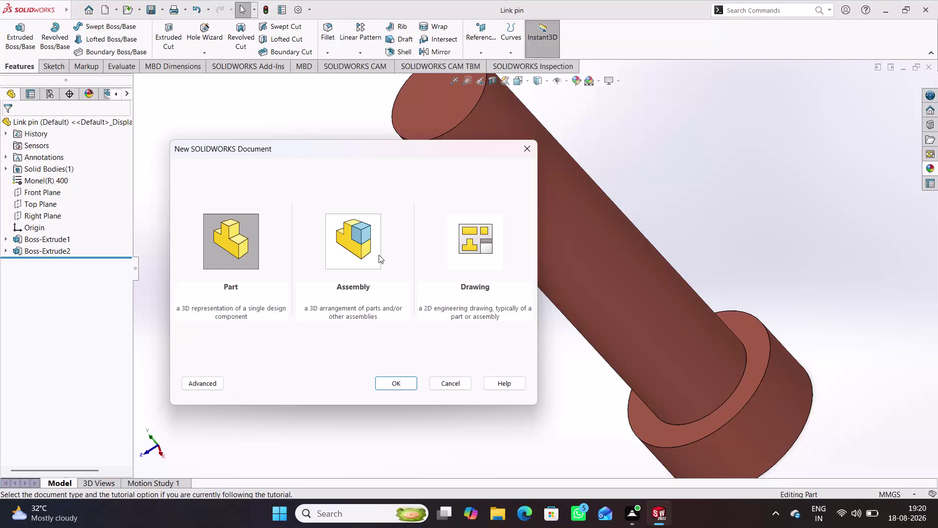
Create a new Assembly document, continuing past the low-memory warning.
key(Right)
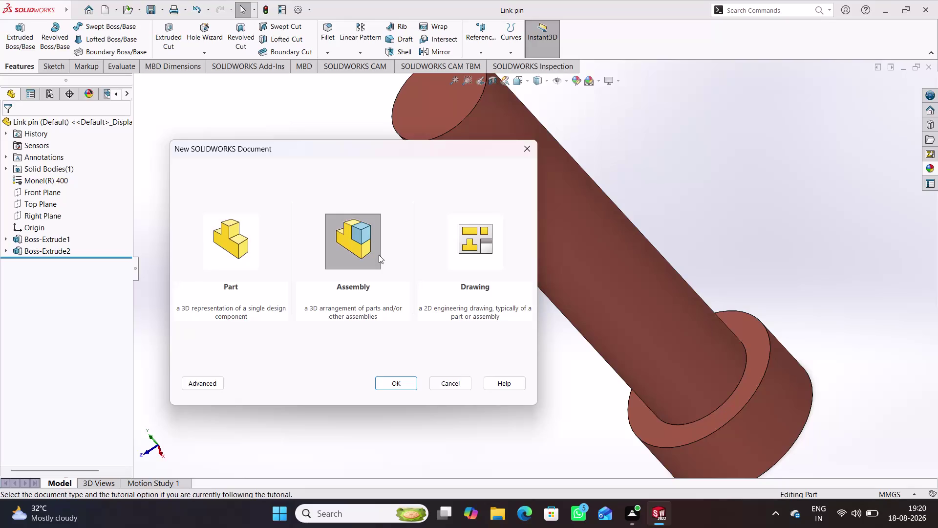
key(Return)
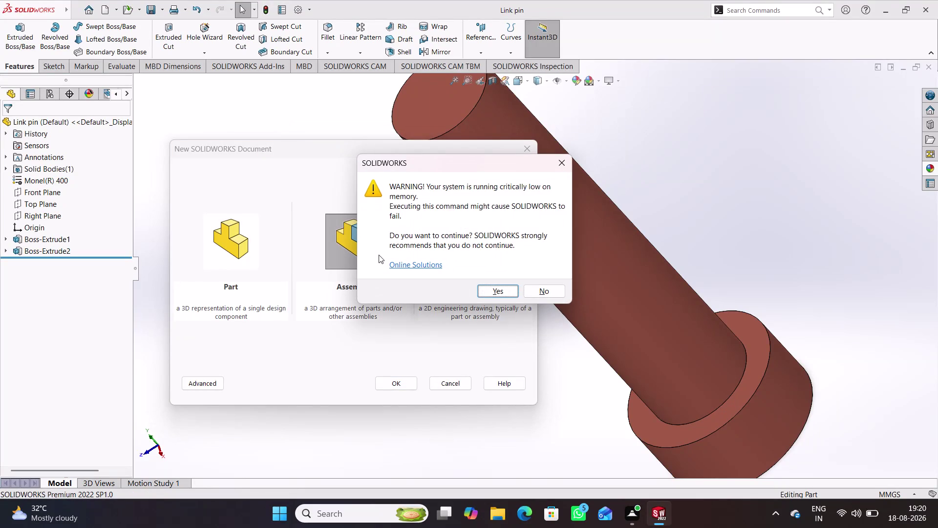
key(Return)
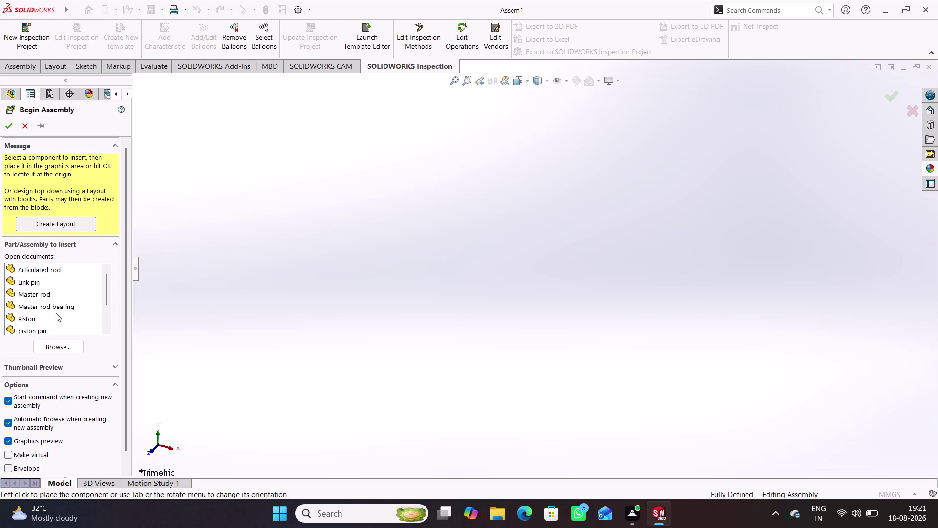
Insert the Master rod, rotate it in 90° increments, and place it in the graphics area.
click(43, 293)
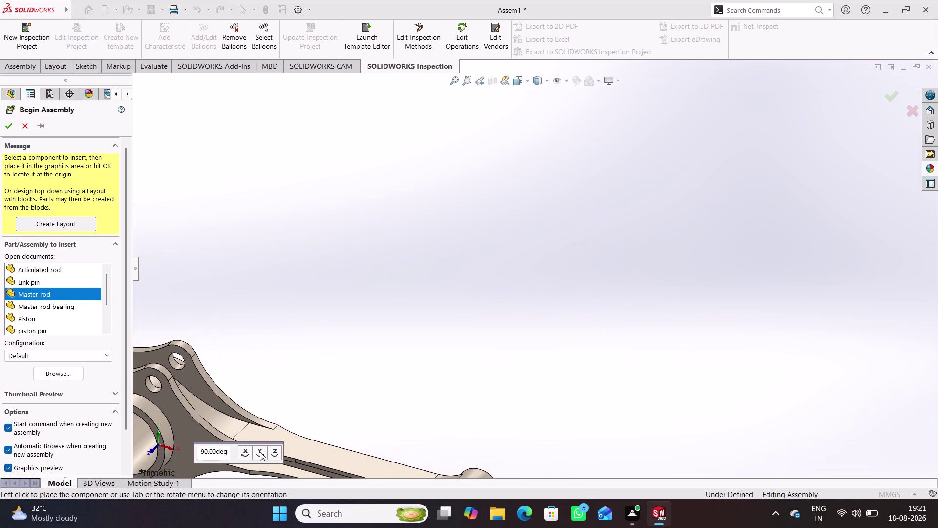
click(256, 451)
click(262, 455)
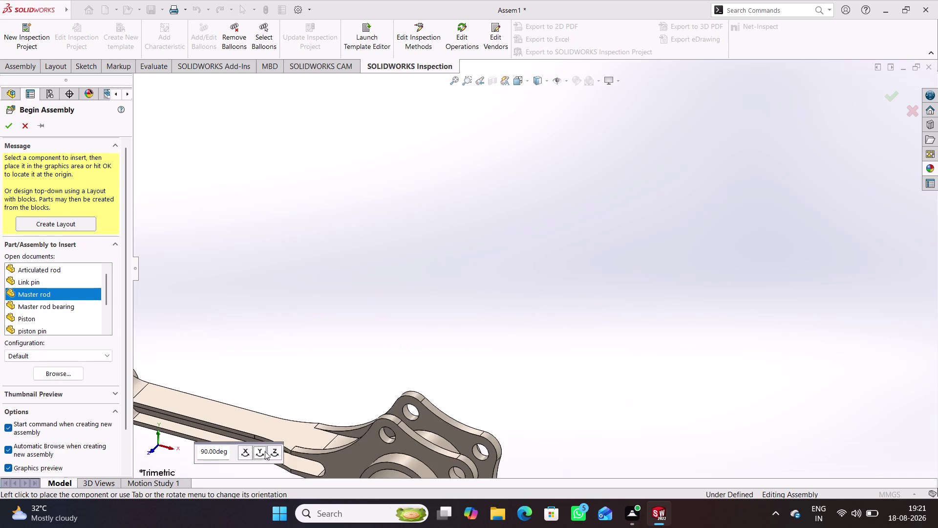
click(262, 450)
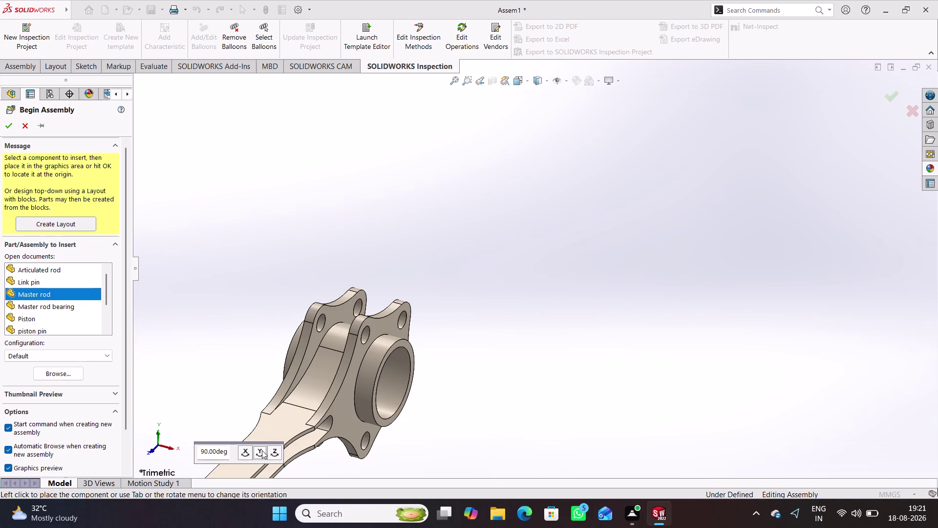
click(262, 450)
click(245, 454)
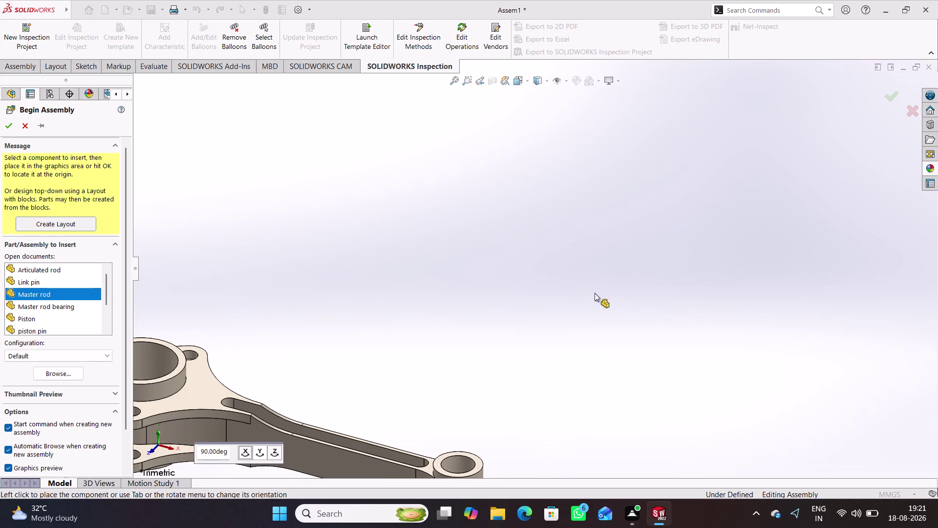
click(480, 327)
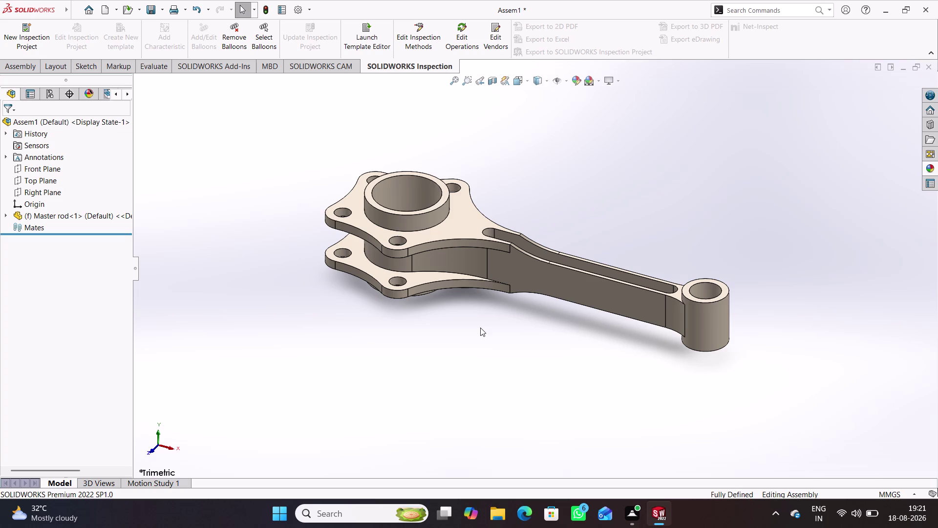
right_click(543, 282)
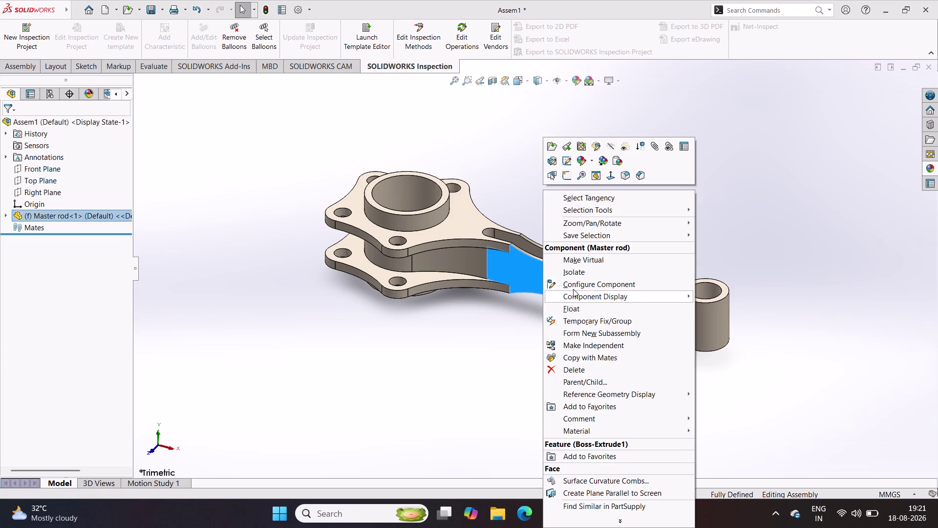
Set the Master rod to Float and orbit the view around it.
click(572, 309)
click(483, 343)
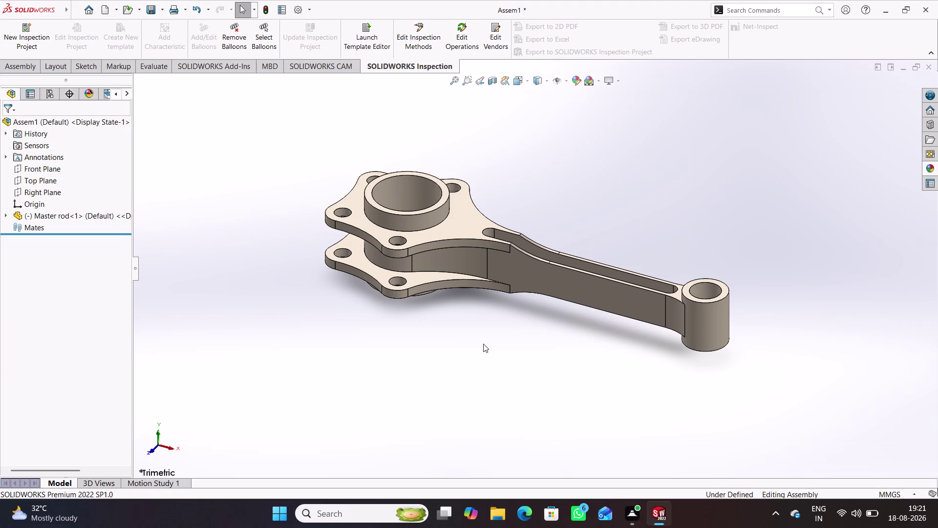
middle_drag(496, 348, 460, 340)
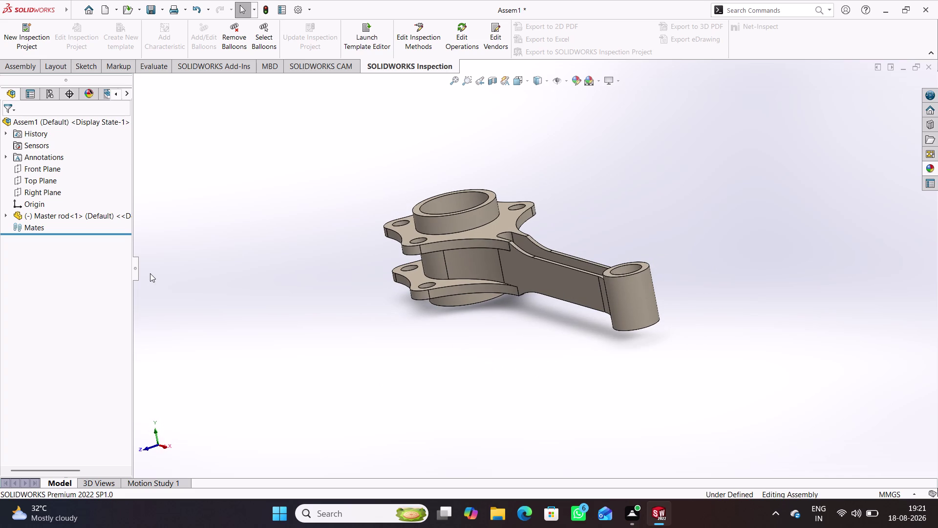
click(6, 217)
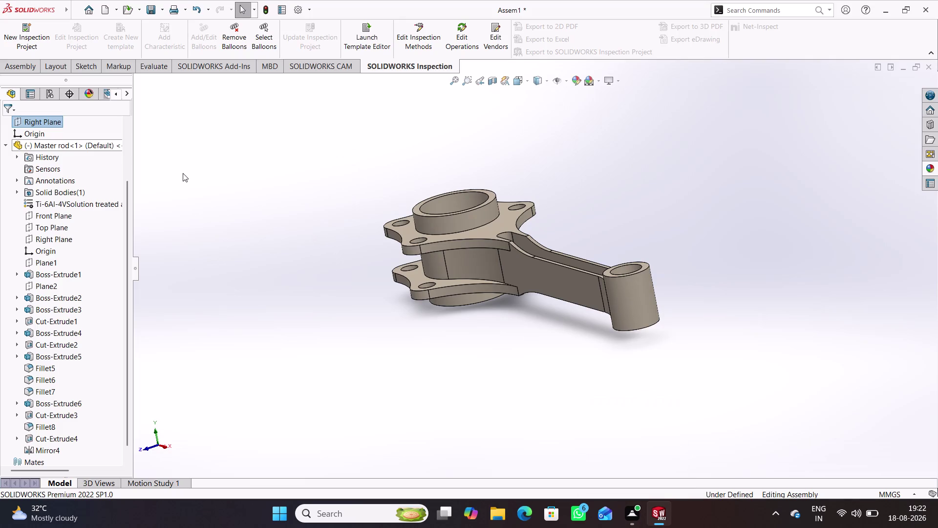
Expand the Master rod's feature tree and start a new mate.
click(31, 73)
click(31, 70)
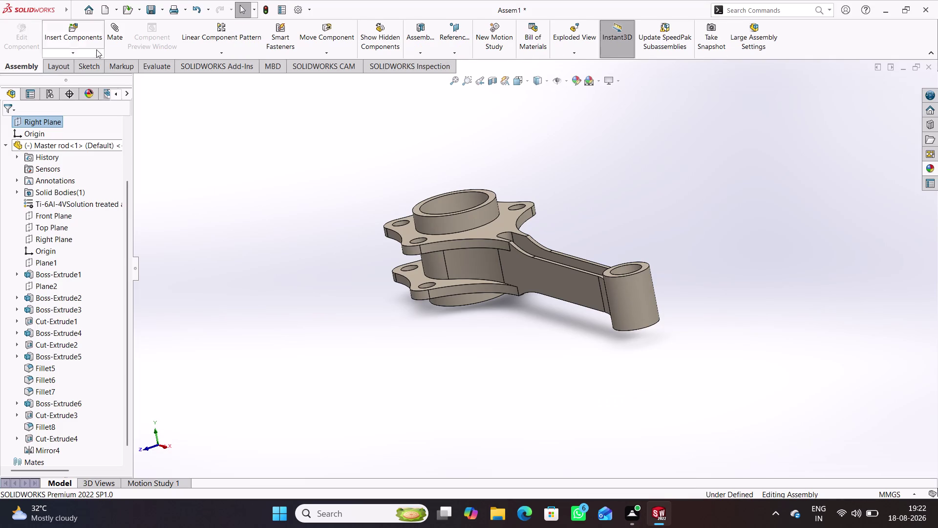
click(114, 41)
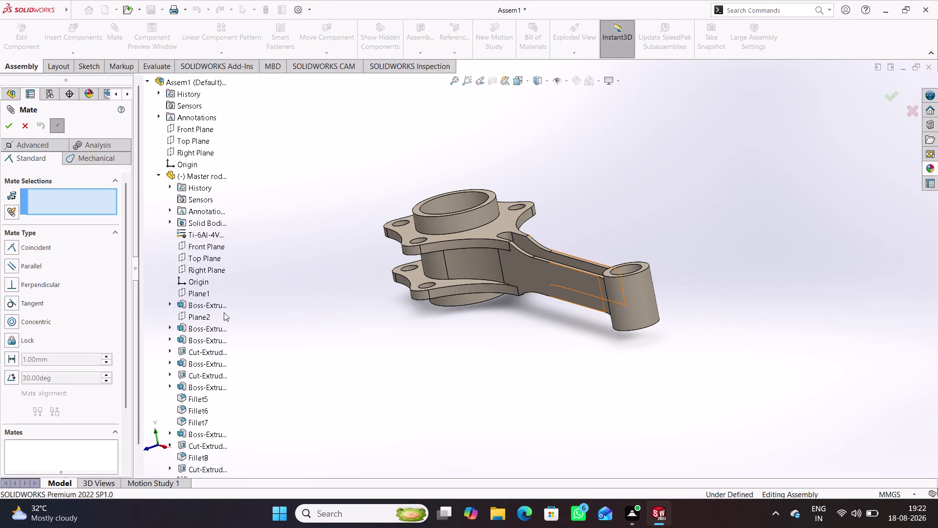
Mate the rod's Front Plane coincident to the assembly Top Plane.
click(214, 244)
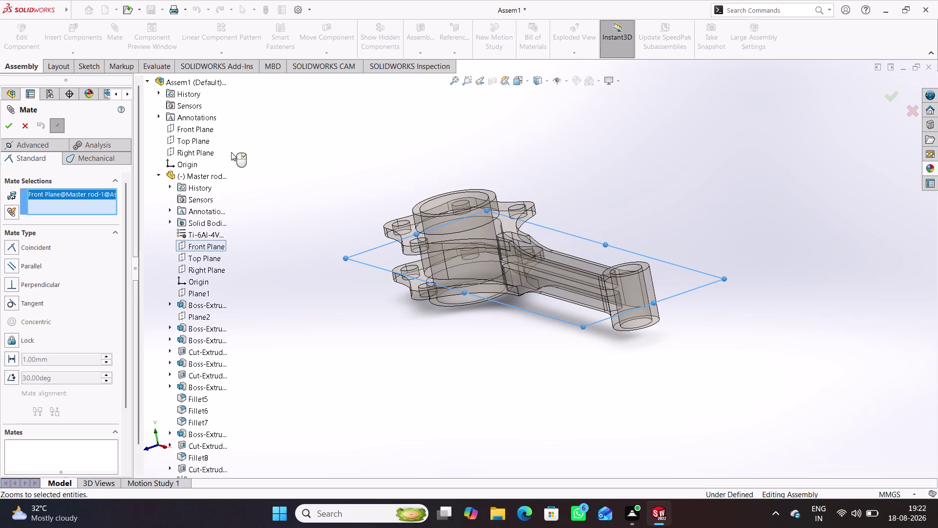
click(200, 140)
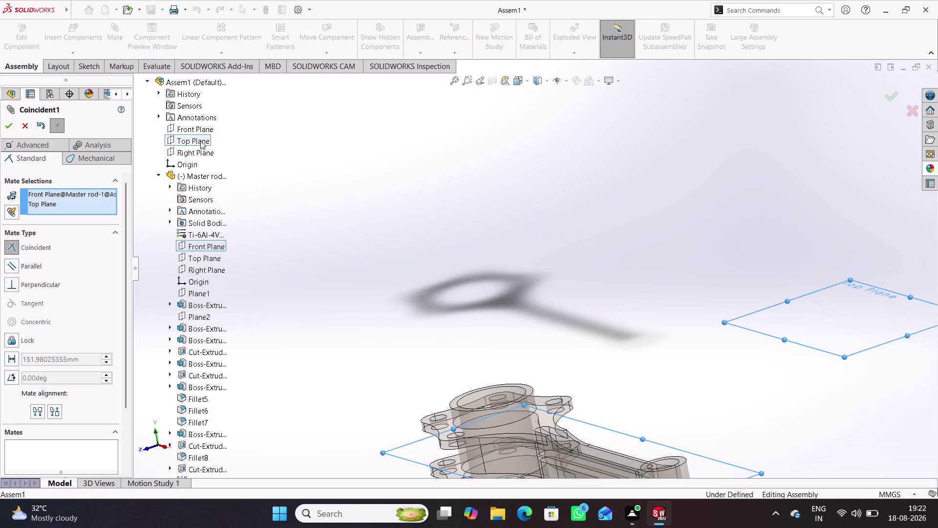
click(189, 129)
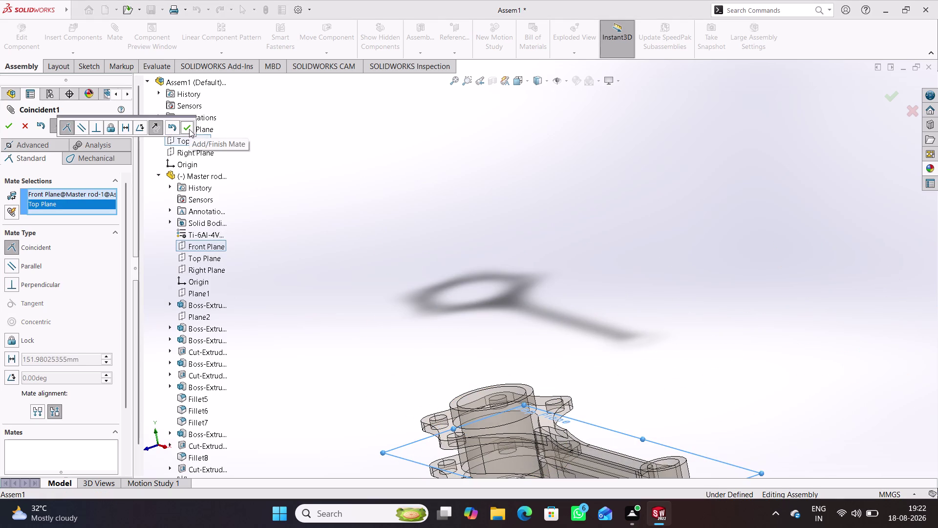
click(187, 127)
click(234, 171)
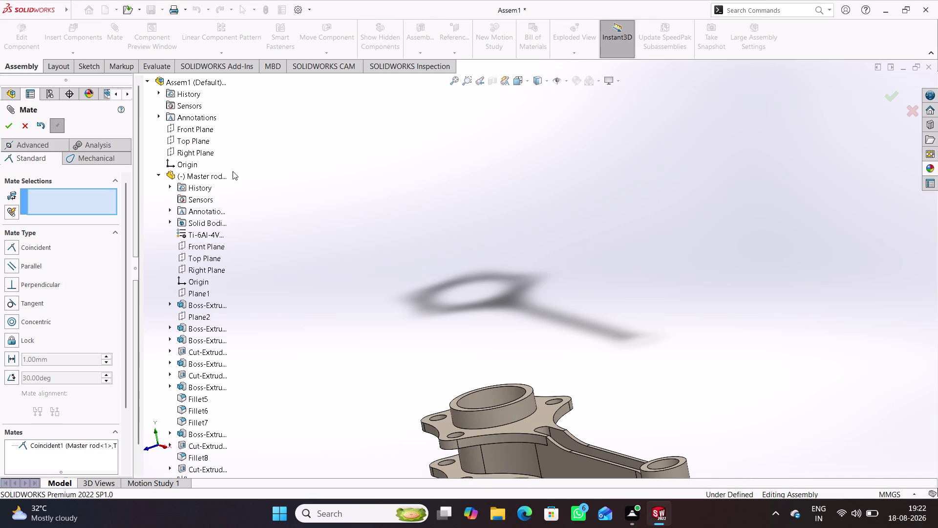
Mate the rod's Top Plane coincident to the assembly Front Plane.
click(209, 255)
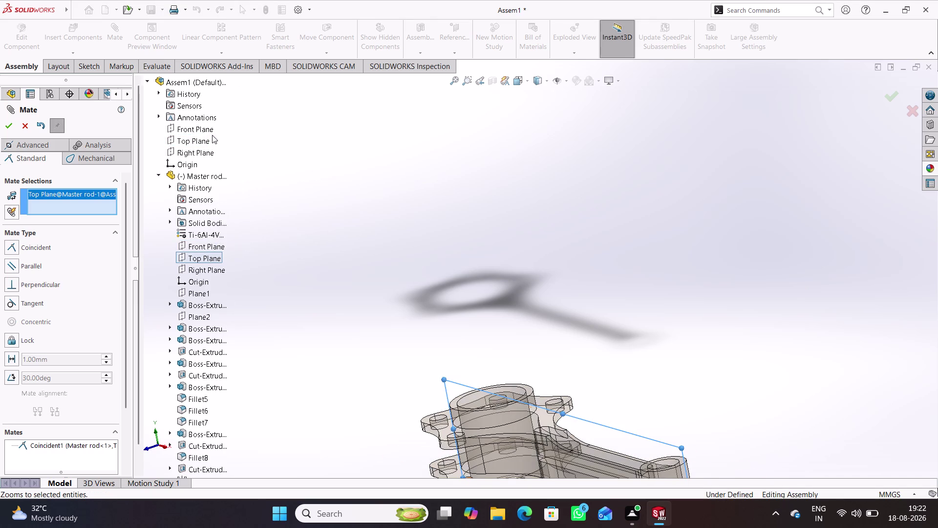
click(205, 129)
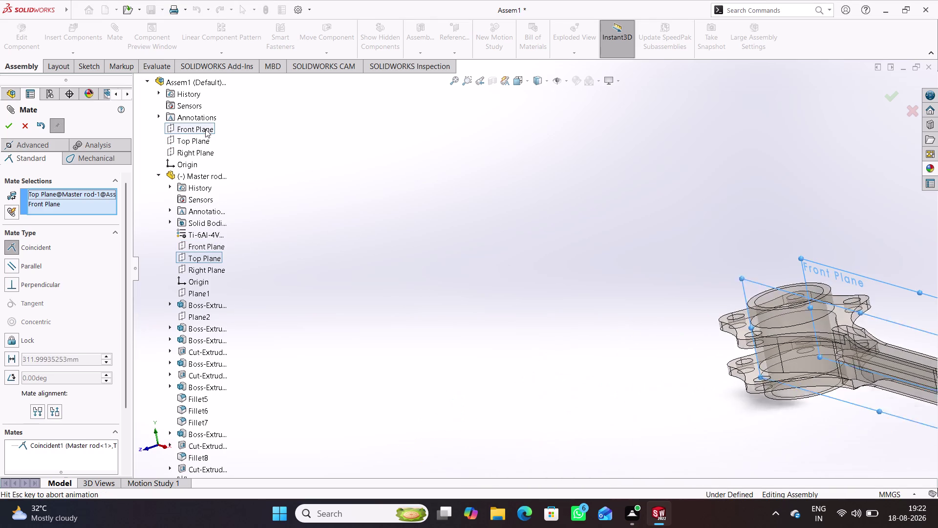
click(191, 114)
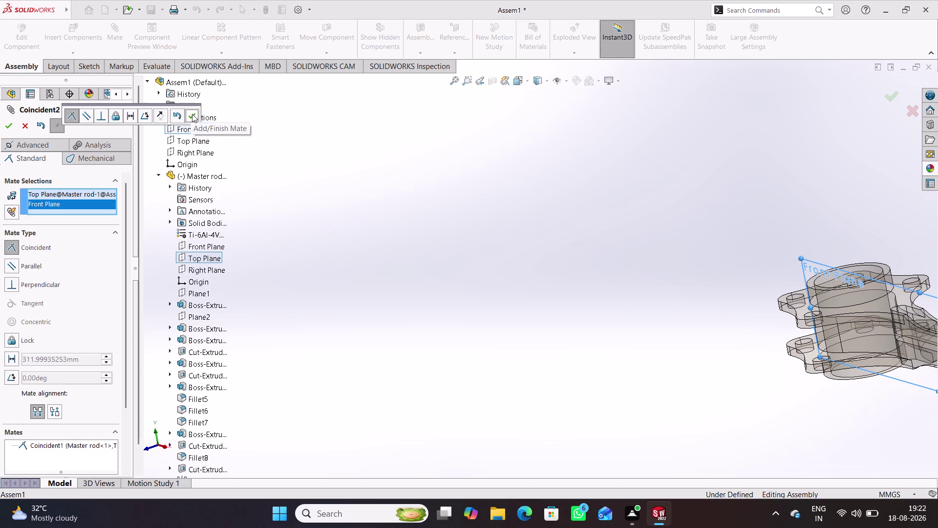
click(192, 114)
Mate the assembly Right Plane coincident to the rod's Right Plane and close Mate.
click(207, 152)
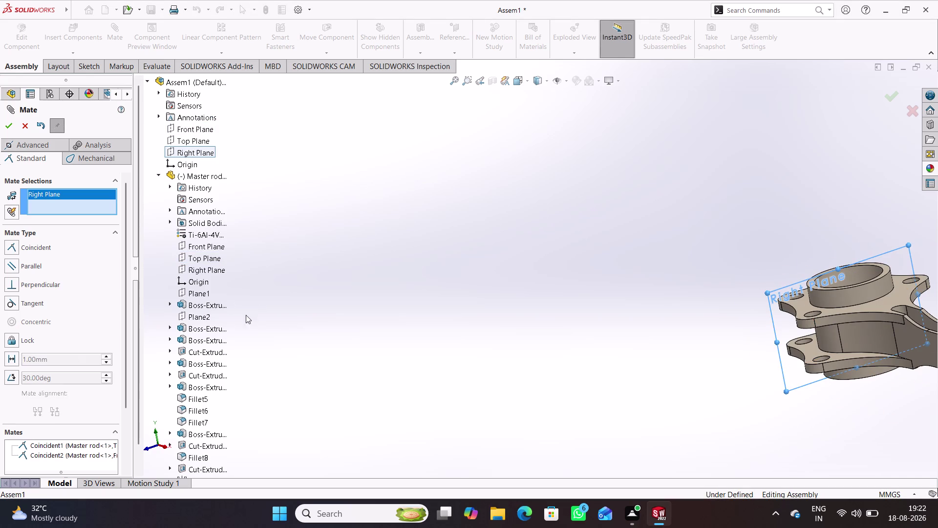
click(209, 266)
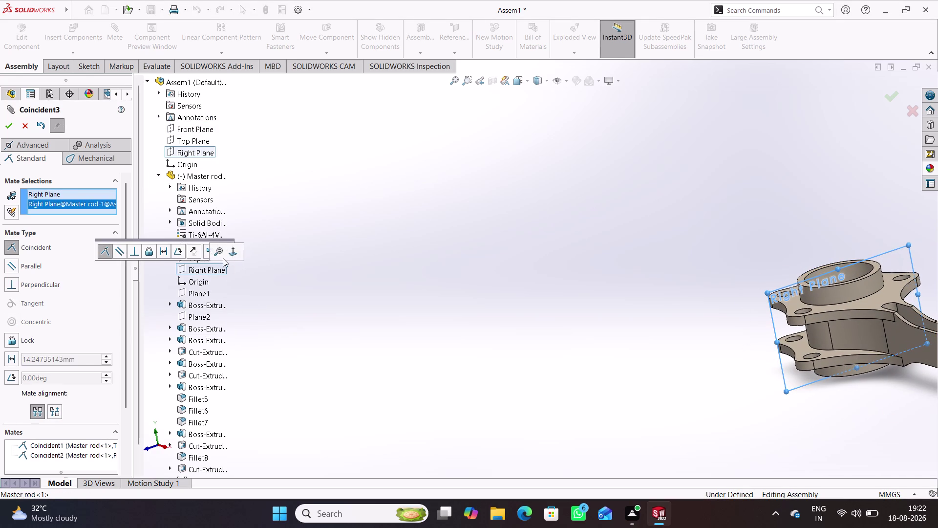
click(225, 250)
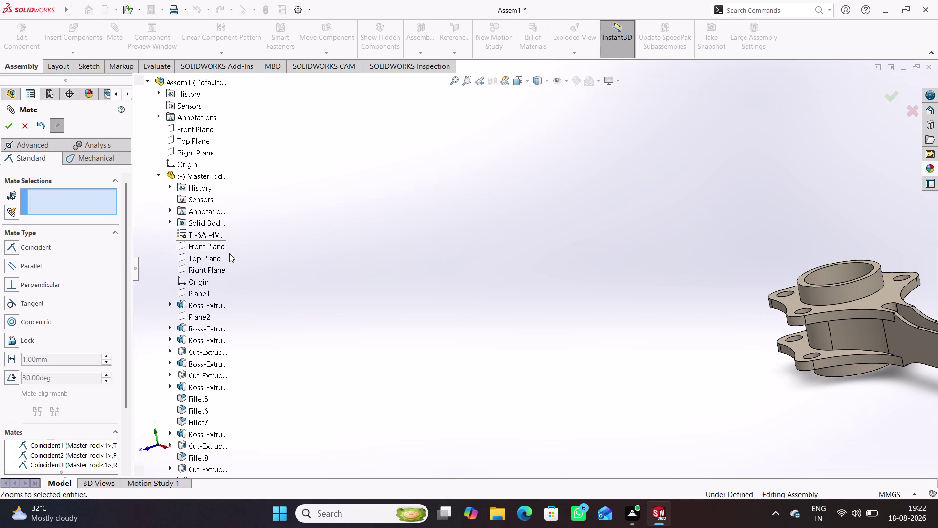
click(21, 124)
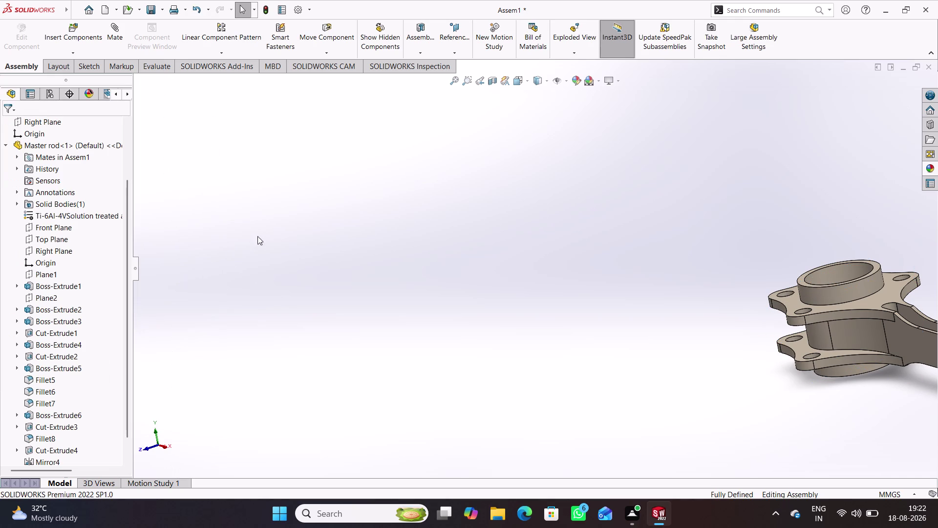
click(17, 201)
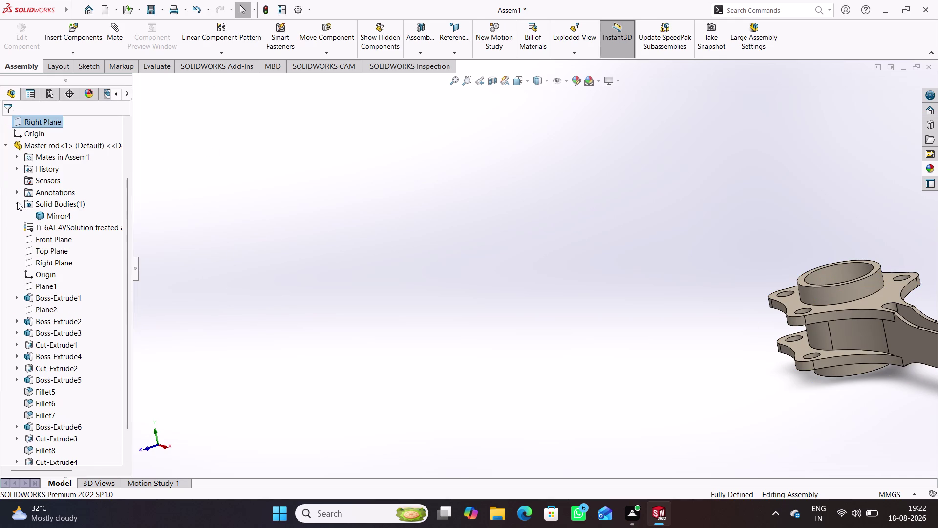
click(371, 291)
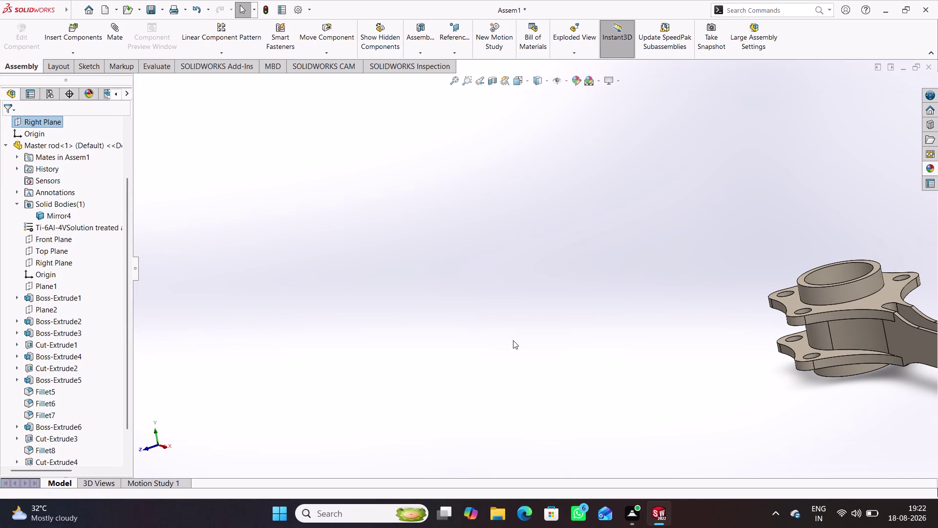
key(ctrl+7)
click(444, 346)
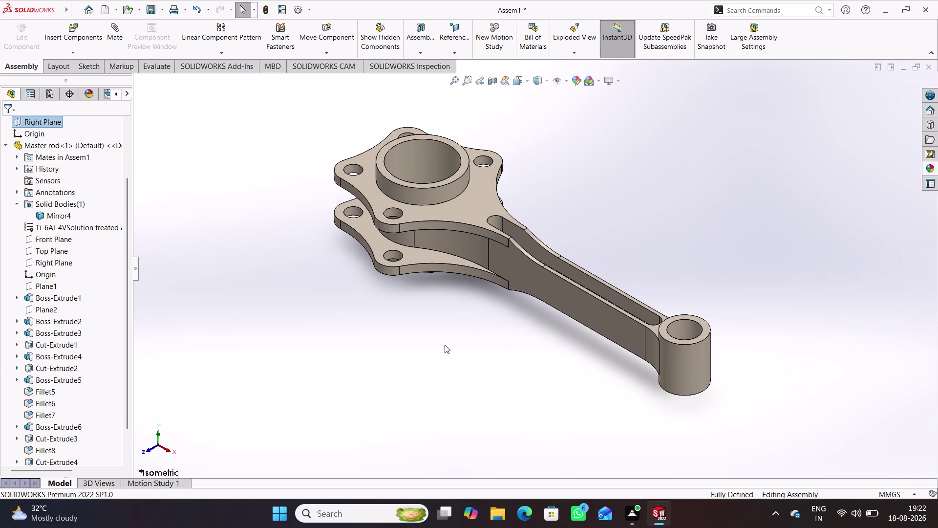
scroll(up, 3)
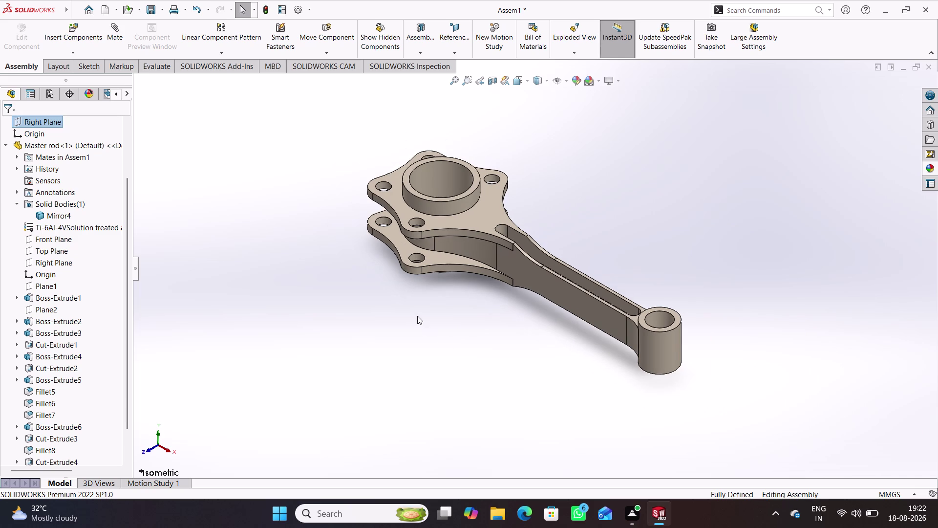
scroll(down, 3)
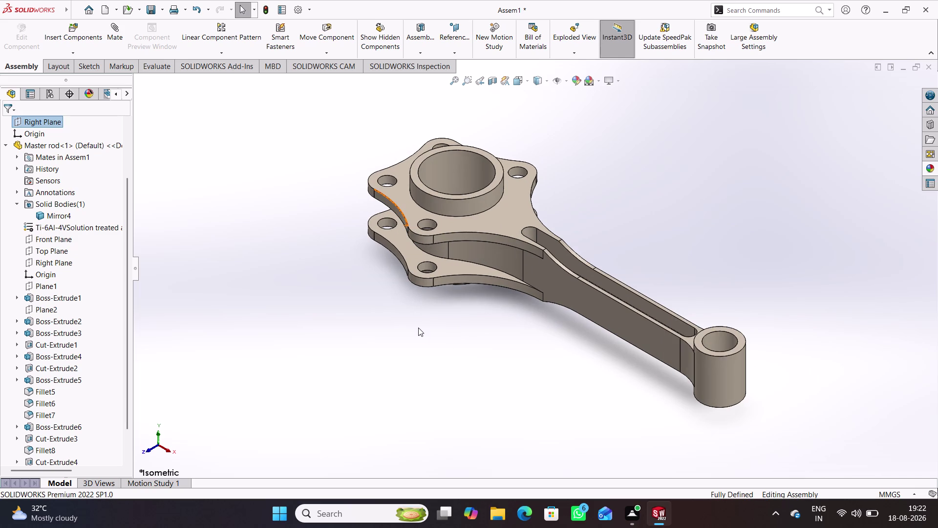